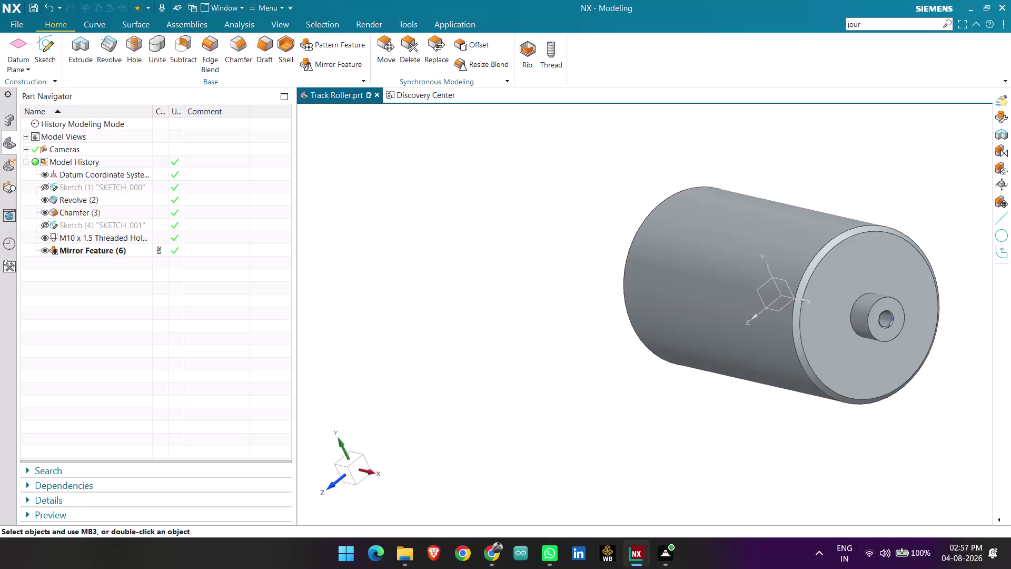
Save Track Roller.prt with its revolve, chamfer, M10 threaded hole and mirror features.
key(ctrl+s)
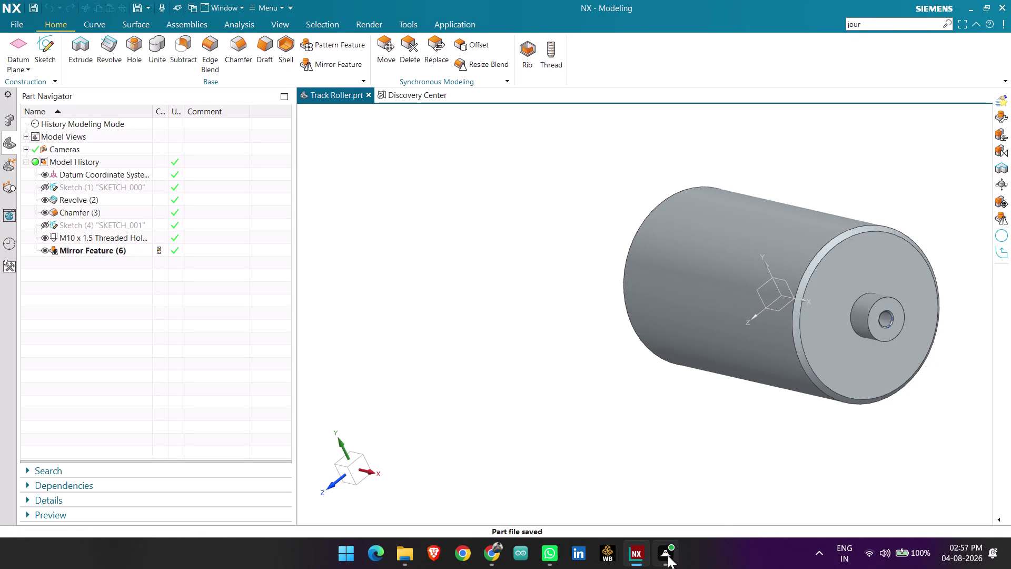